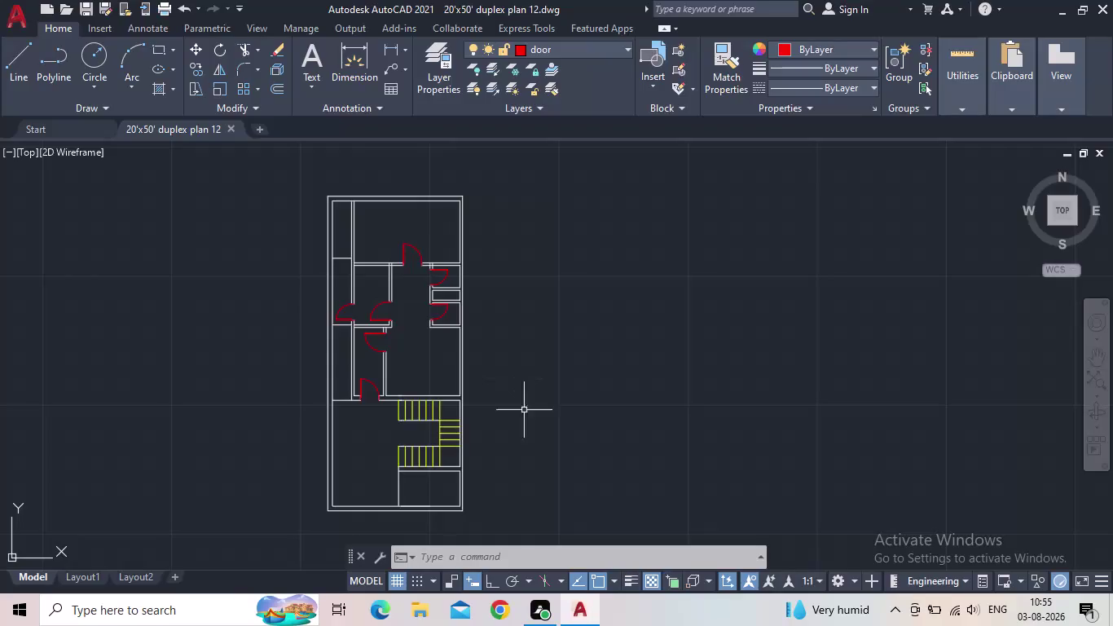
Centre the view on the upper right door and cancel any running command.
middle_drag(531, 480, 572, 476)
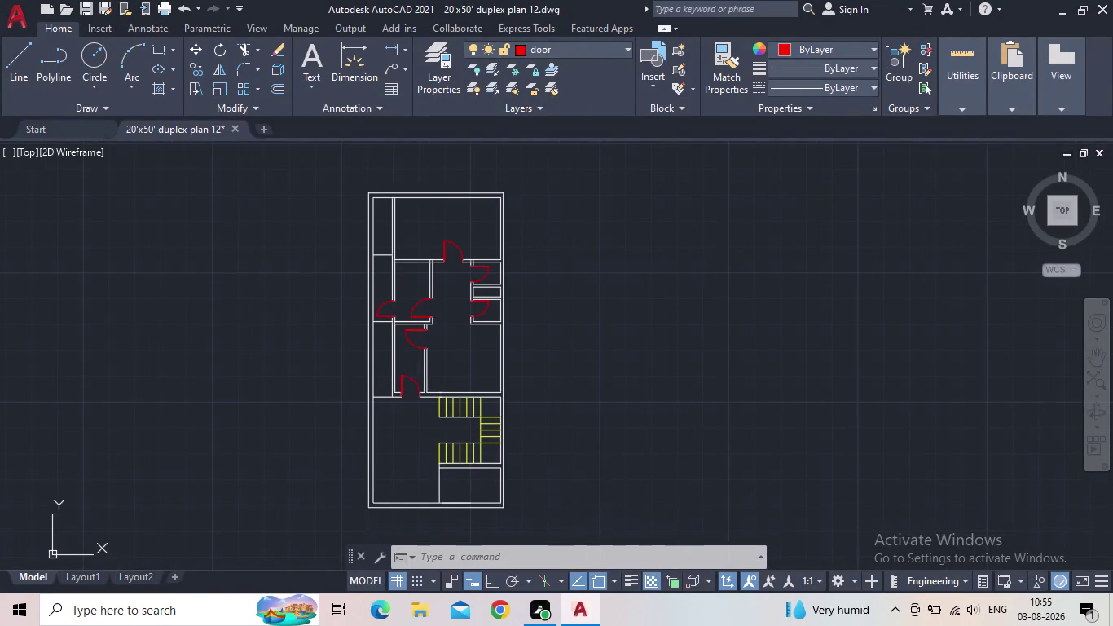
scroll(up, 3)
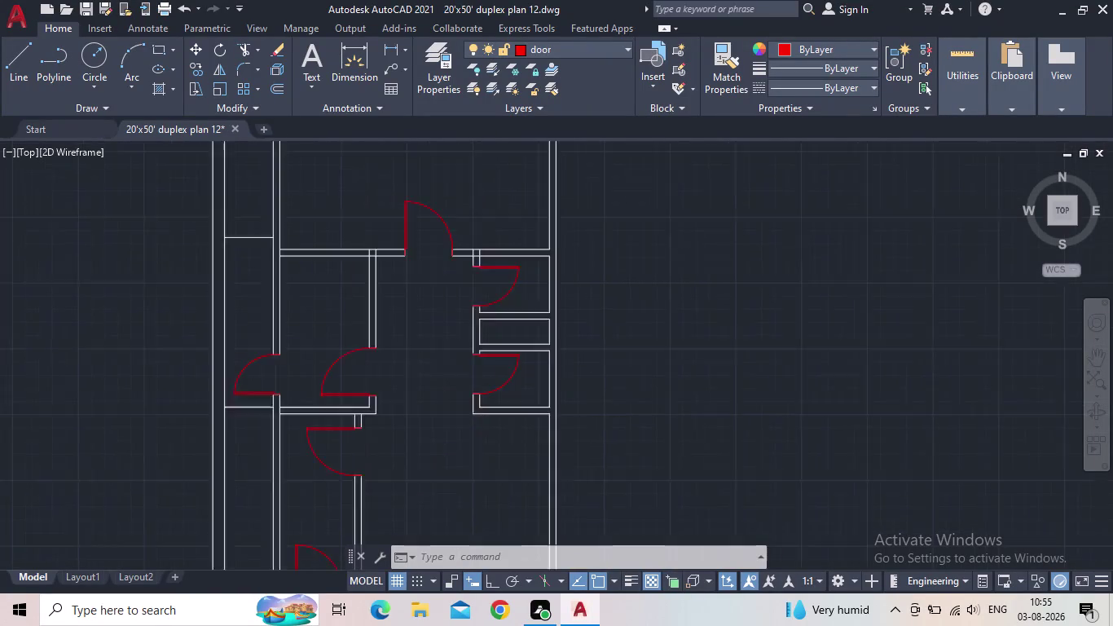
scroll(up, 3)
scroll(down, 3)
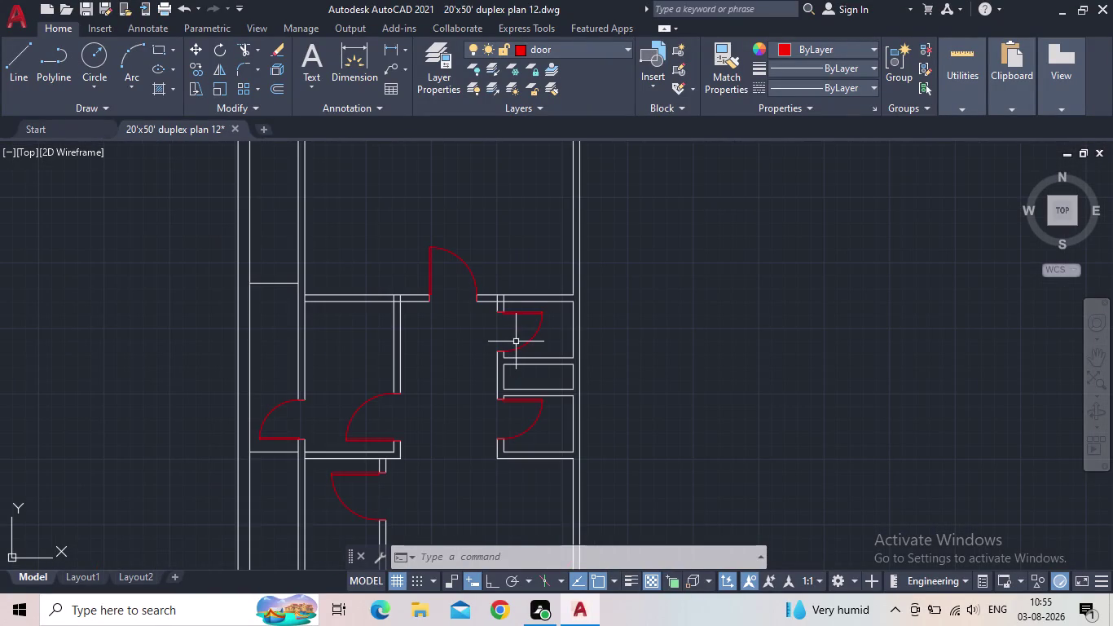
key(Escape)
Fence-trim the wall stubs crossing the upper right door opening with TR.
text(tt)
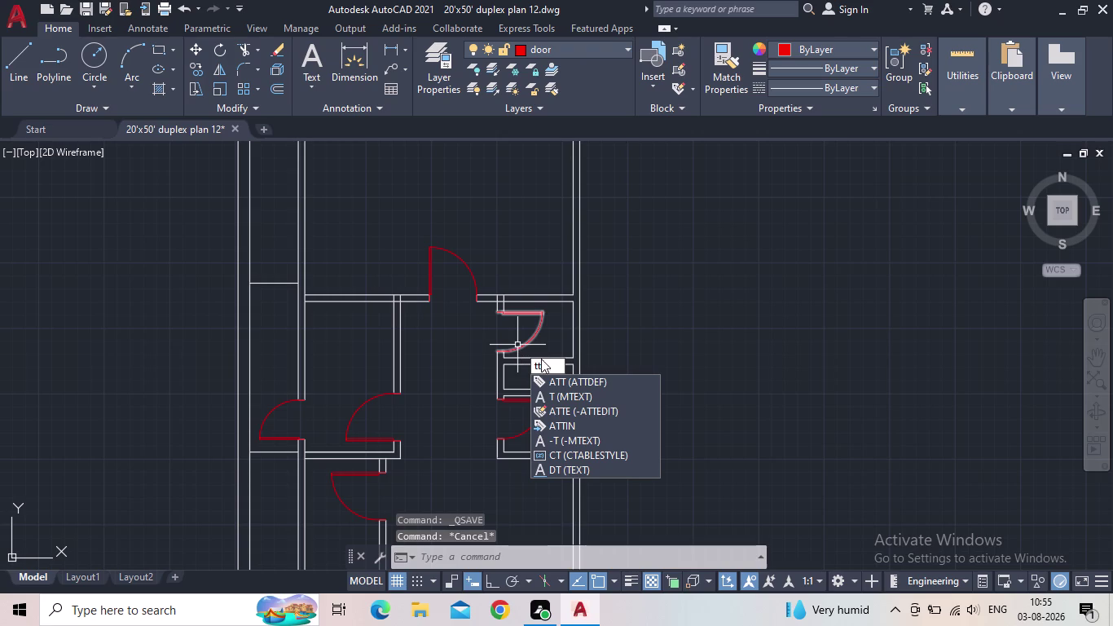
key(BackSpace)
key(BackSpace)
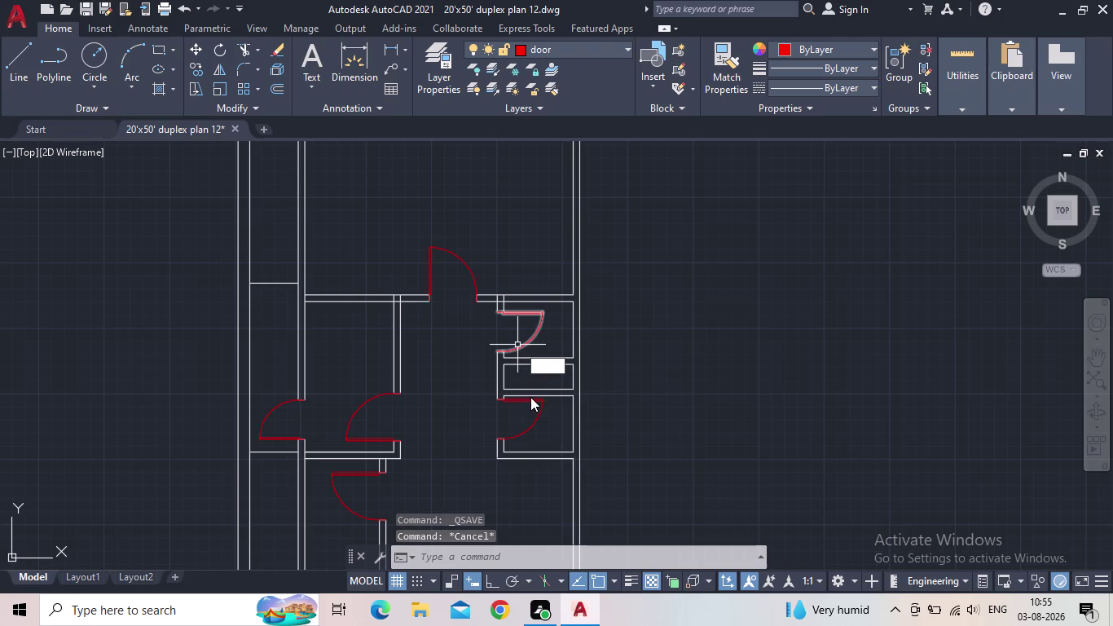
key(t)
key(r)
key(space)
scroll(up, 3)
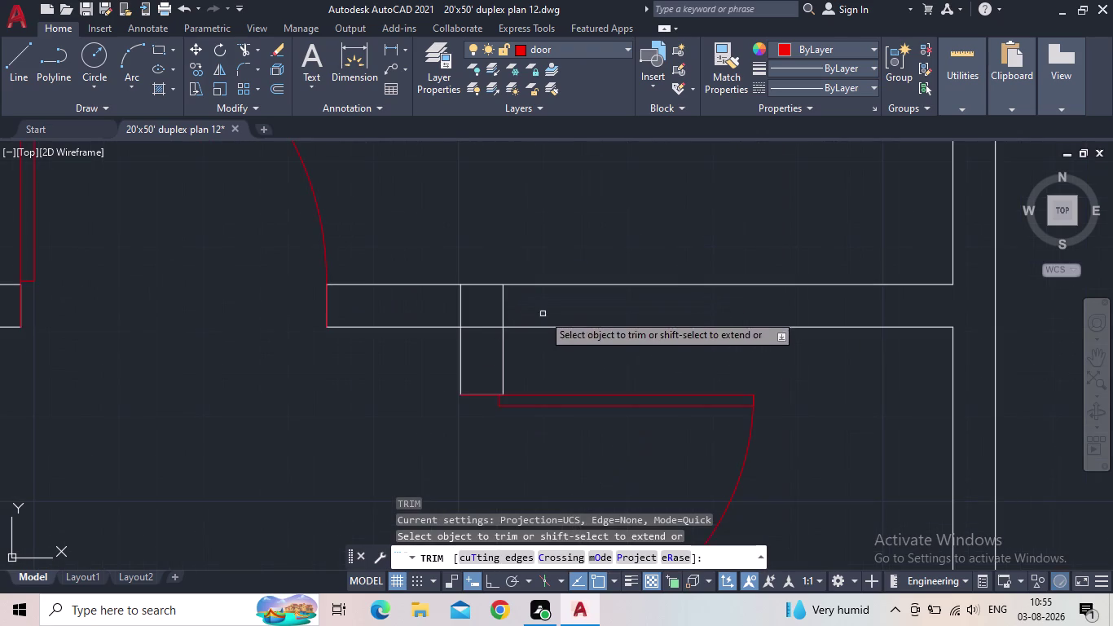
drag(516, 305, 447, 307)
drag(486, 312, 485, 319)
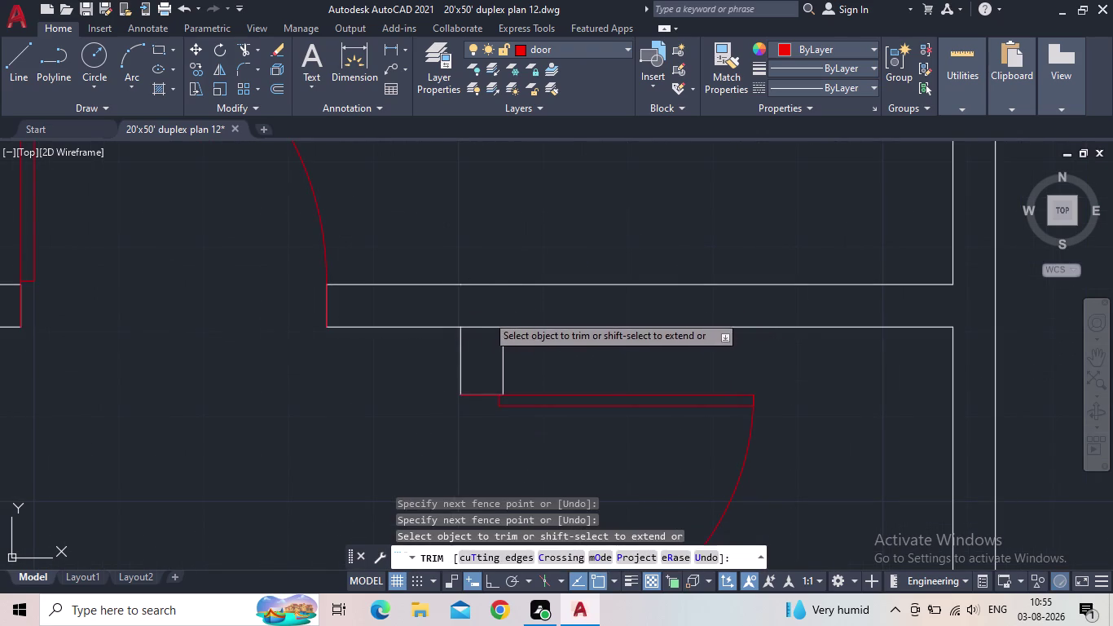
drag(485, 319, 477, 346)
scroll(down, 3)
middle_drag(534, 352, 596, 339)
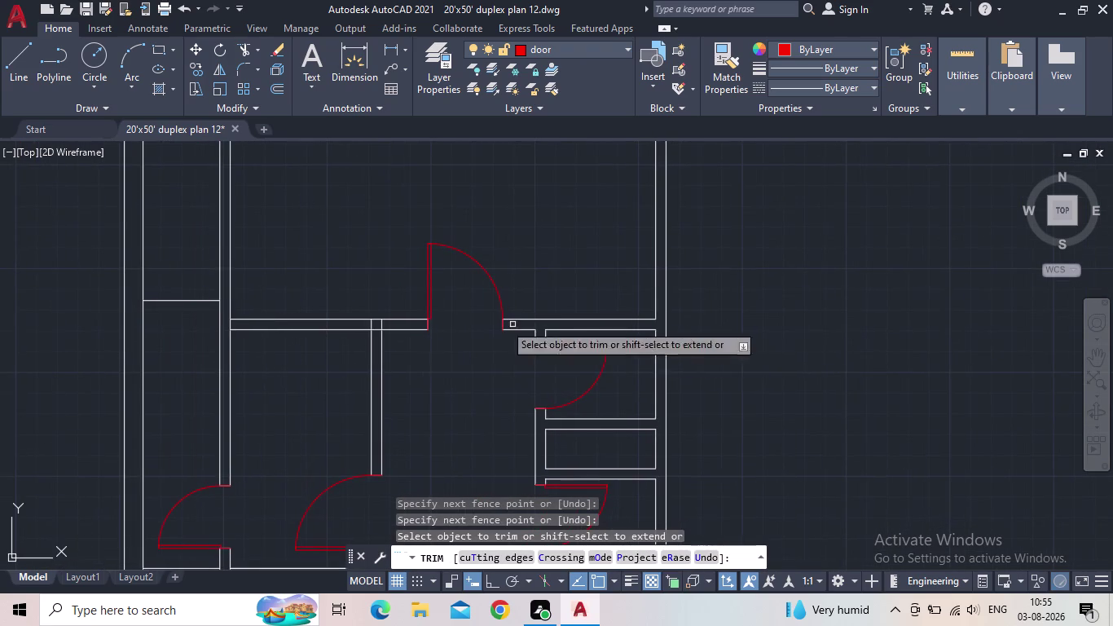